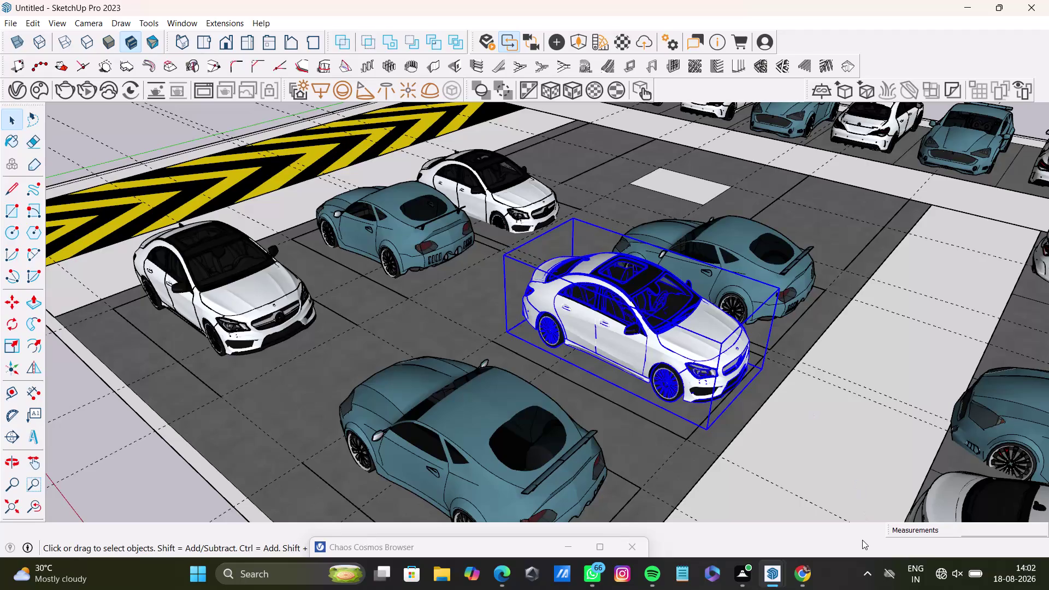
Move the teal car beside the white sedan so it sits inside its bay.
click(807, 497)
middle_drag(868, 421, 763, 461)
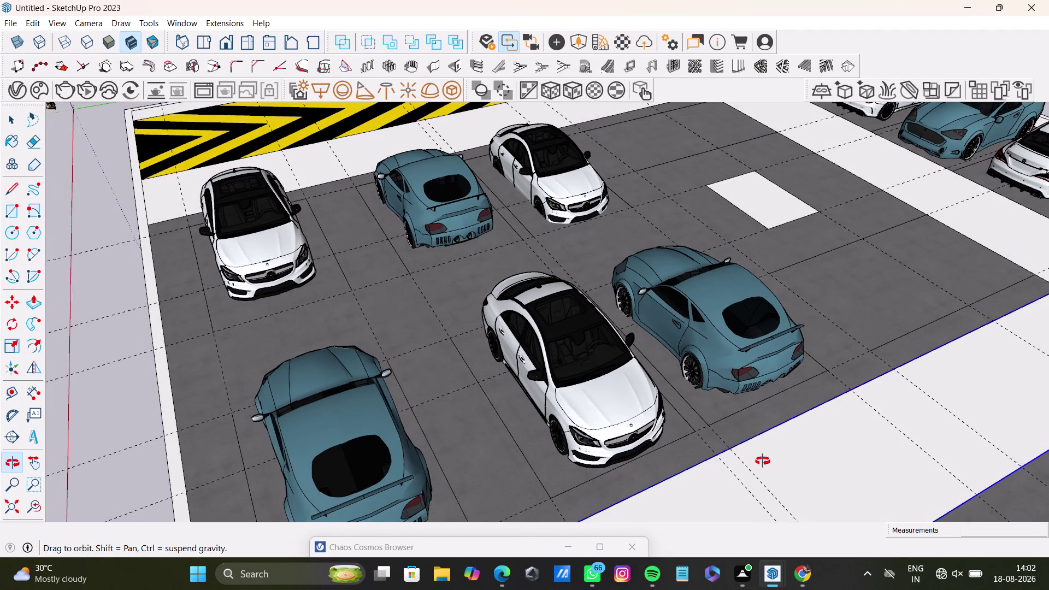
middle_drag(763, 461, 758, 436)
click(729, 328)
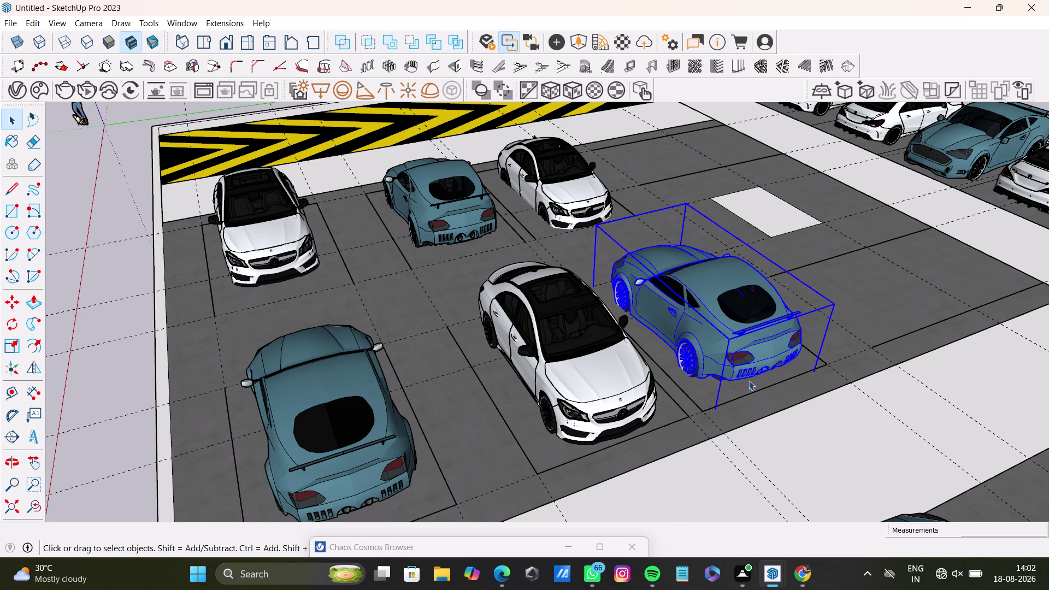
key(m)
click(695, 374)
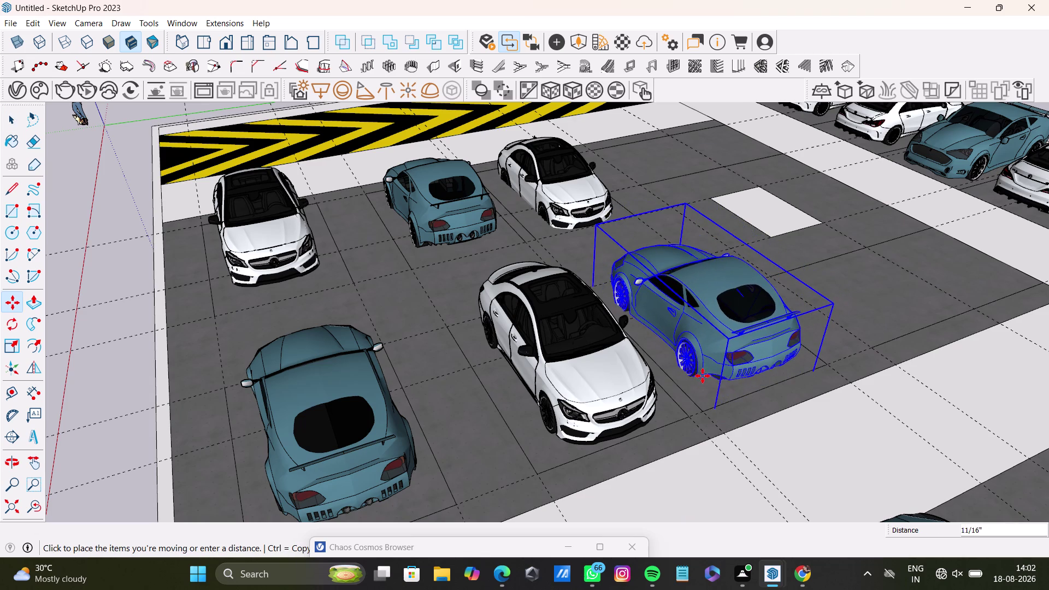
click(702, 375)
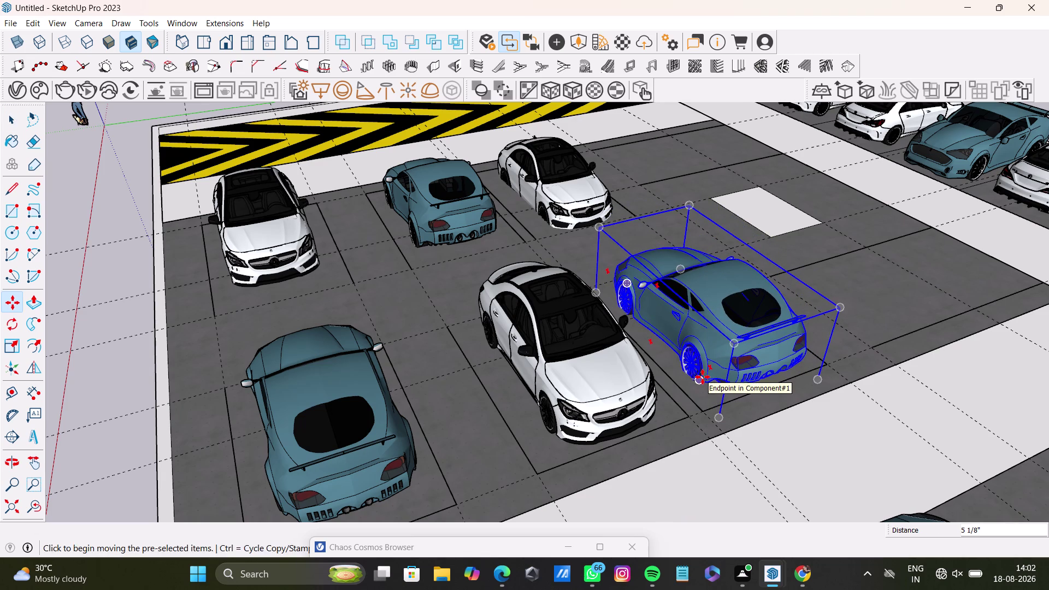
key(space)
click(832, 470)
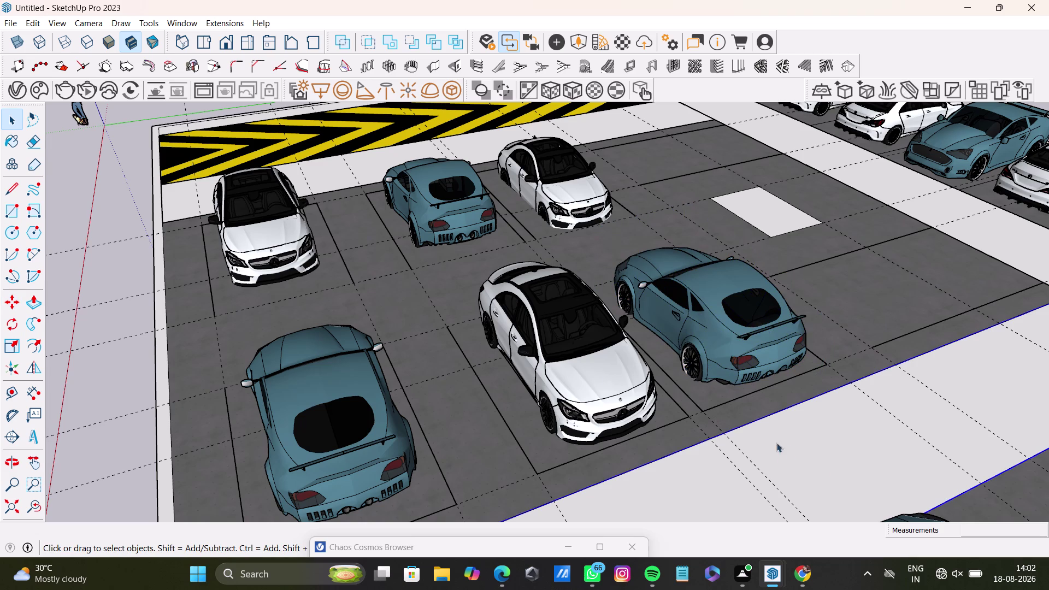
Orbit to the chevron stripe and select the white car there.
middle_drag(701, 374, 814, 350)
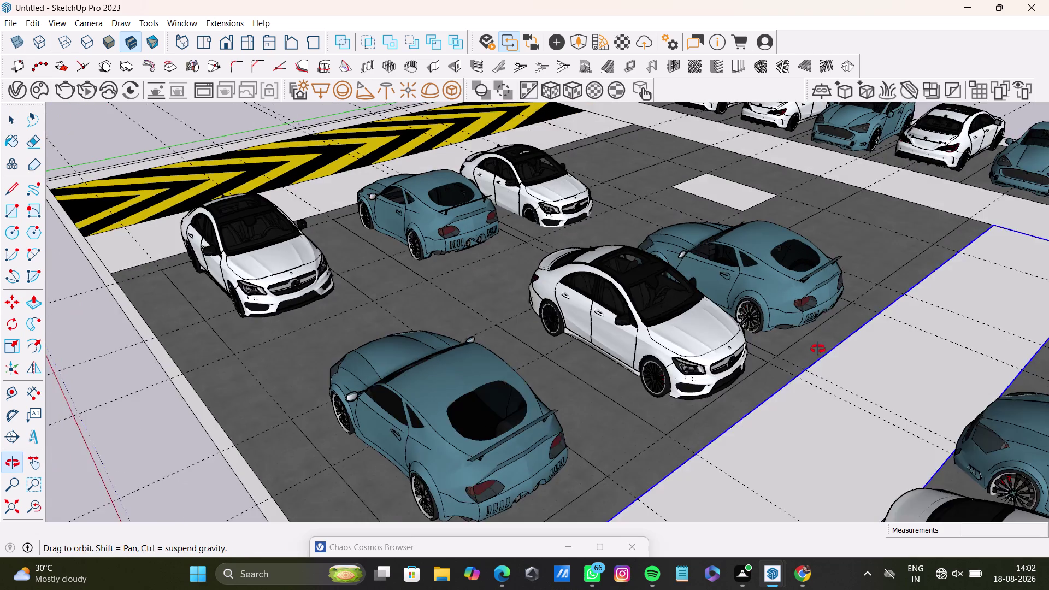
middle_drag(814, 350, 490, 422)
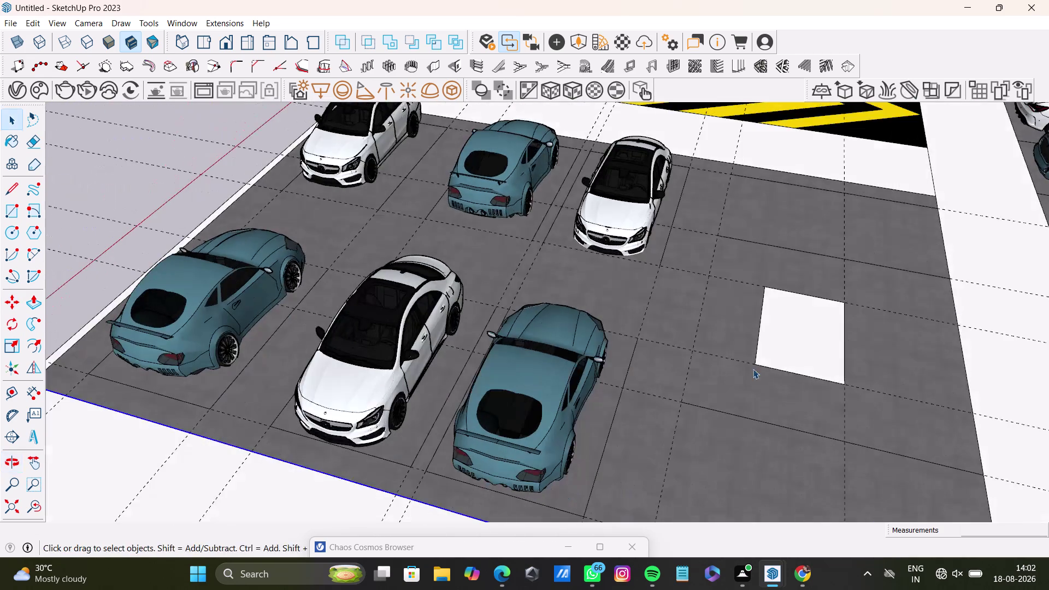
middle_drag(783, 365, 578, 340)
scroll(up, 3)
click(726, 253)
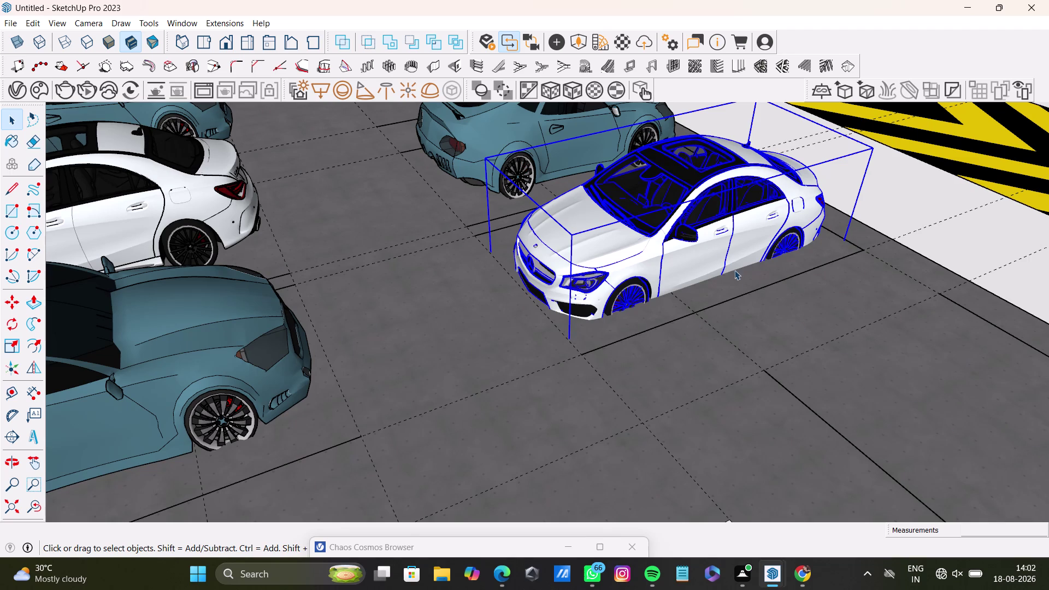
scroll(down, 3)
scroll(down, 3)
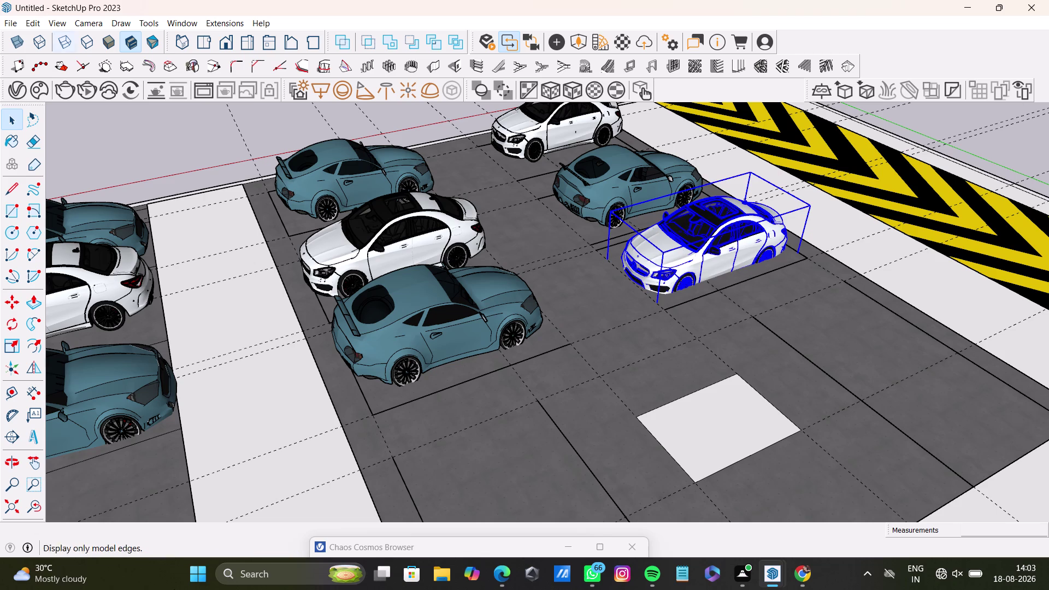
Move the white car into its bay, retrying after cancelling the first attempt.
key(m)
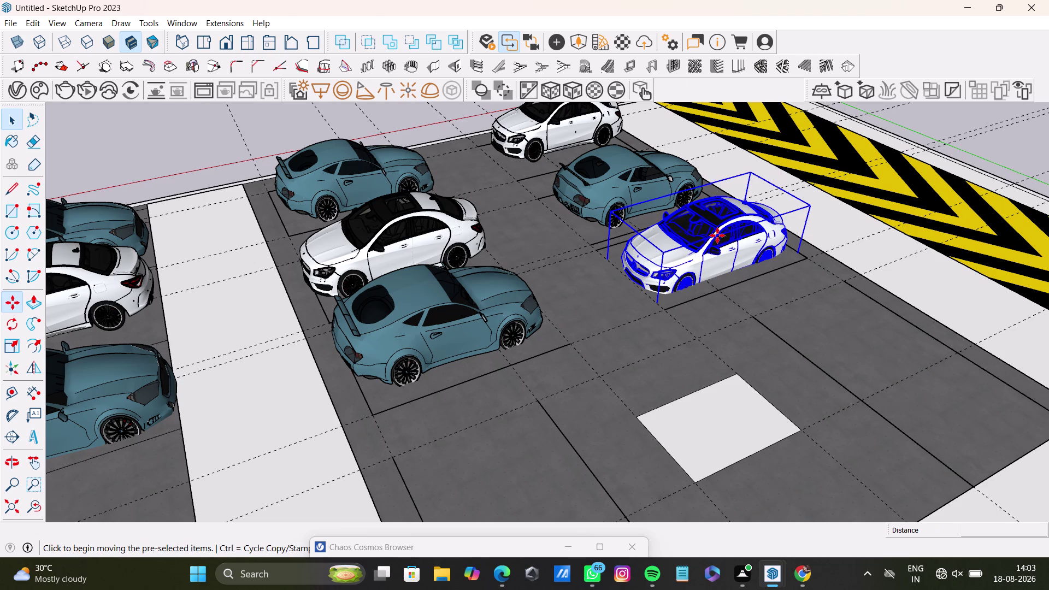
key(Up)
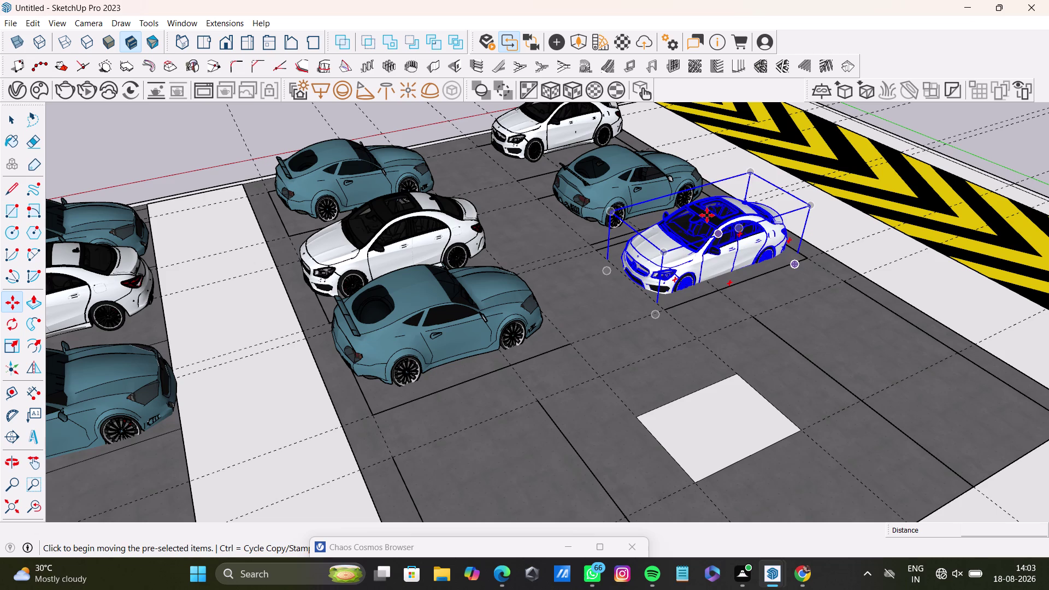
click(733, 230)
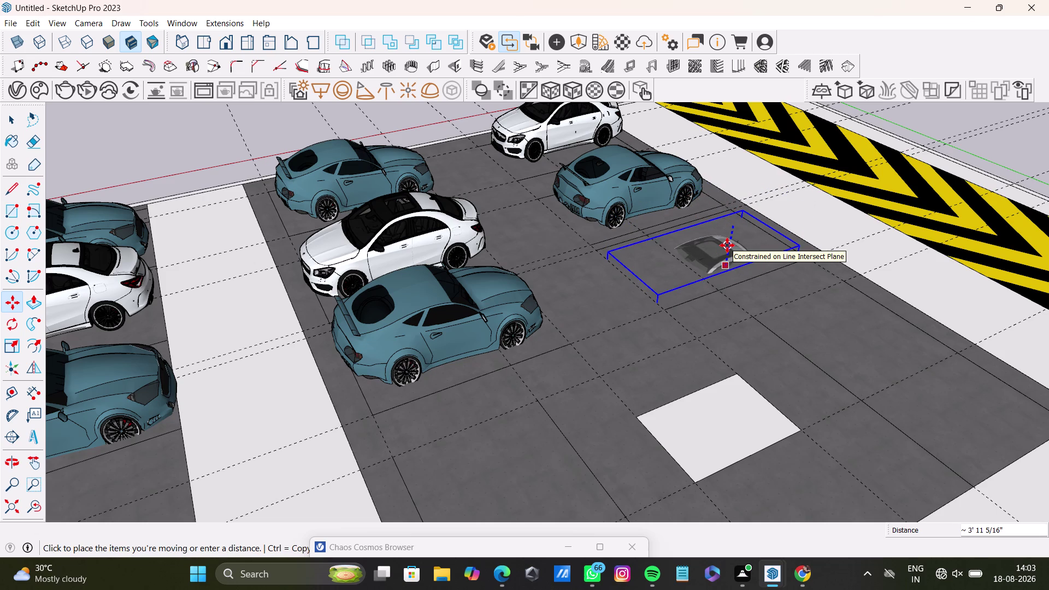
key(space)
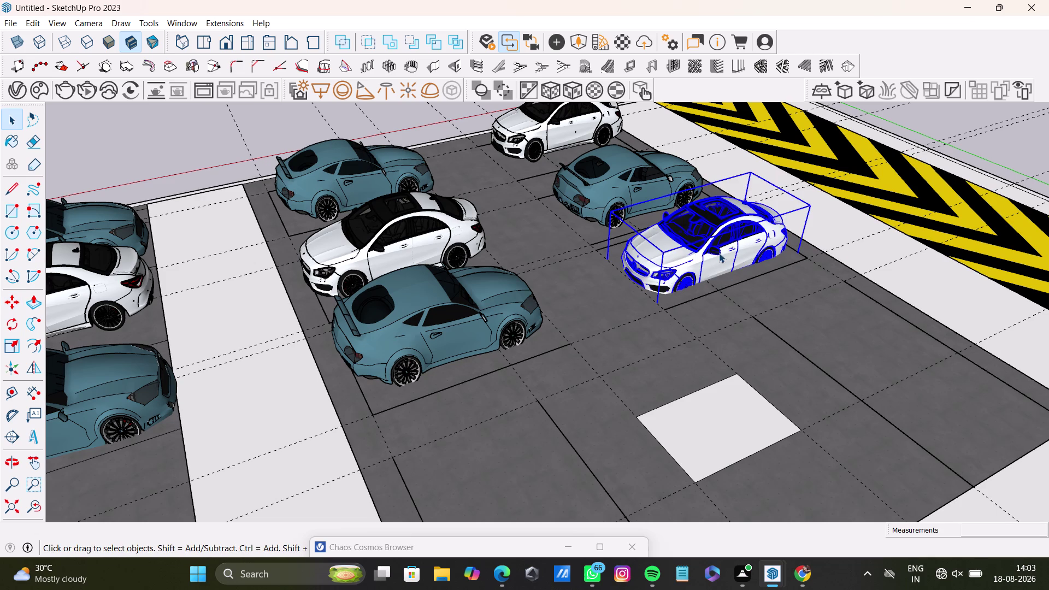
key(m)
click(687, 283)
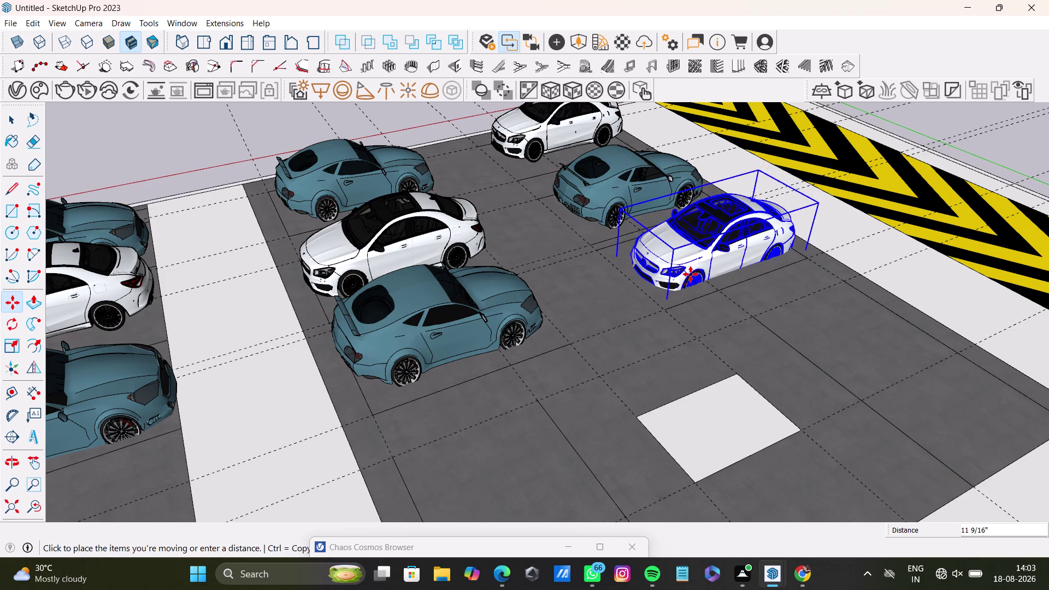
click(688, 267)
key(space)
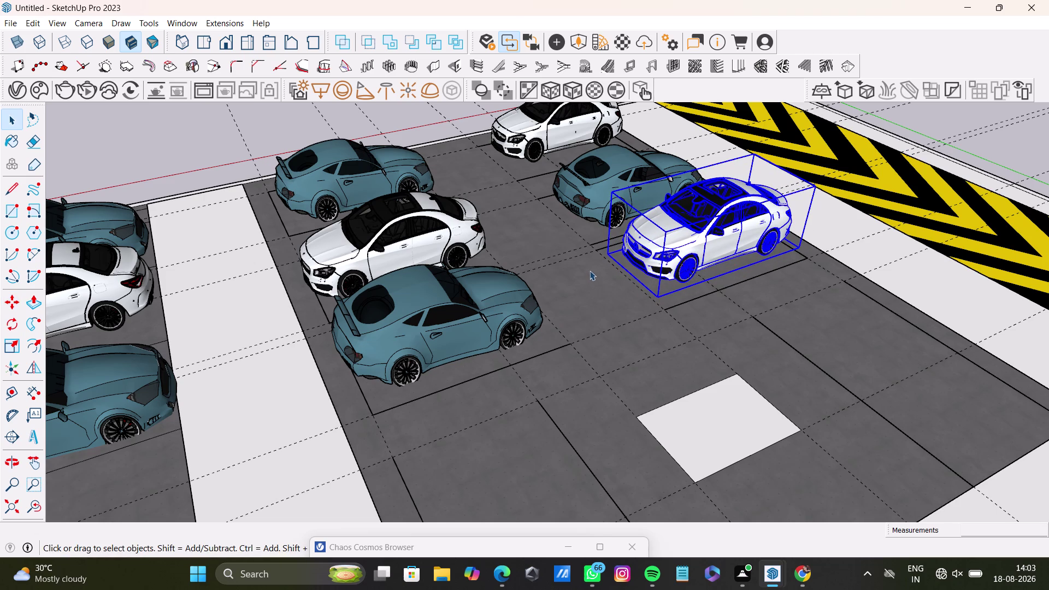
scroll(down, 3)
scroll(down, 3)
Orbit to the left row and try moving the teal car there.
middle_drag(590, 270, 708, 285)
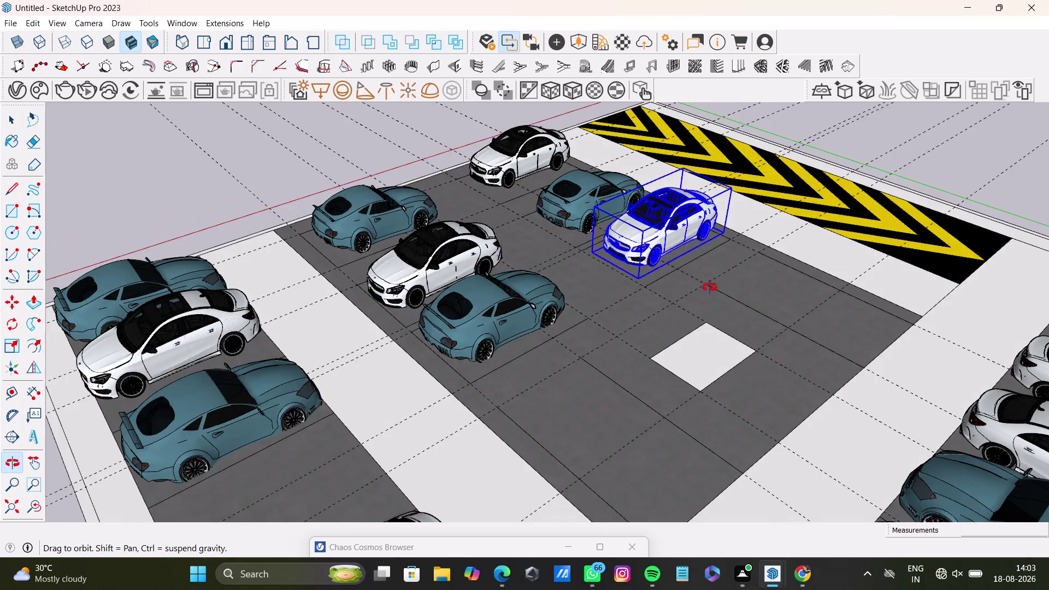
middle_drag(708, 285, 504, 261)
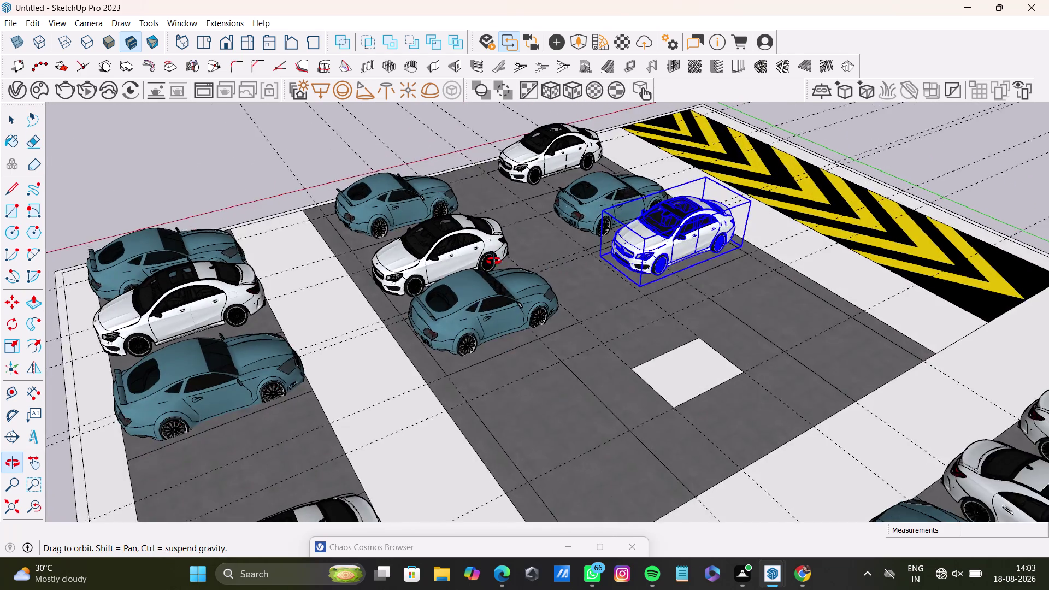
middle_drag(505, 261, 494, 261)
click(245, 291)
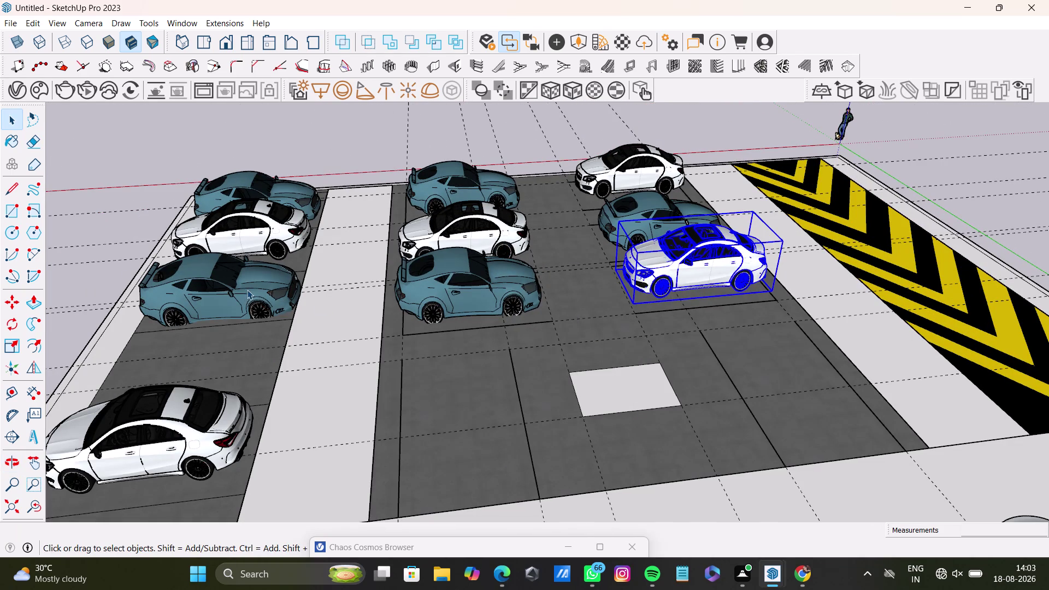
key(m)
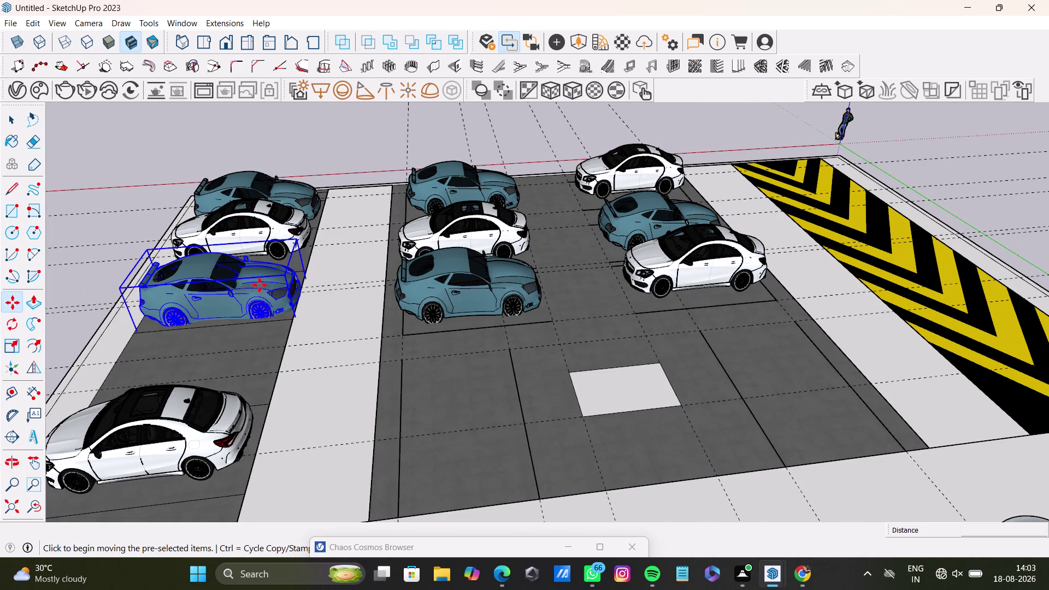
click(201, 274)
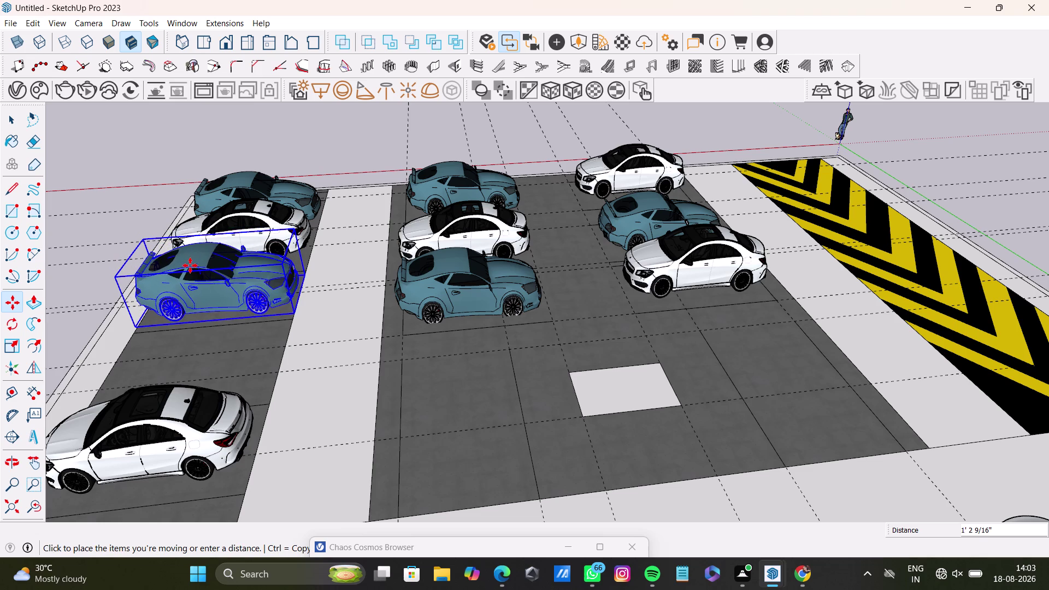
click(190, 265)
key(space)
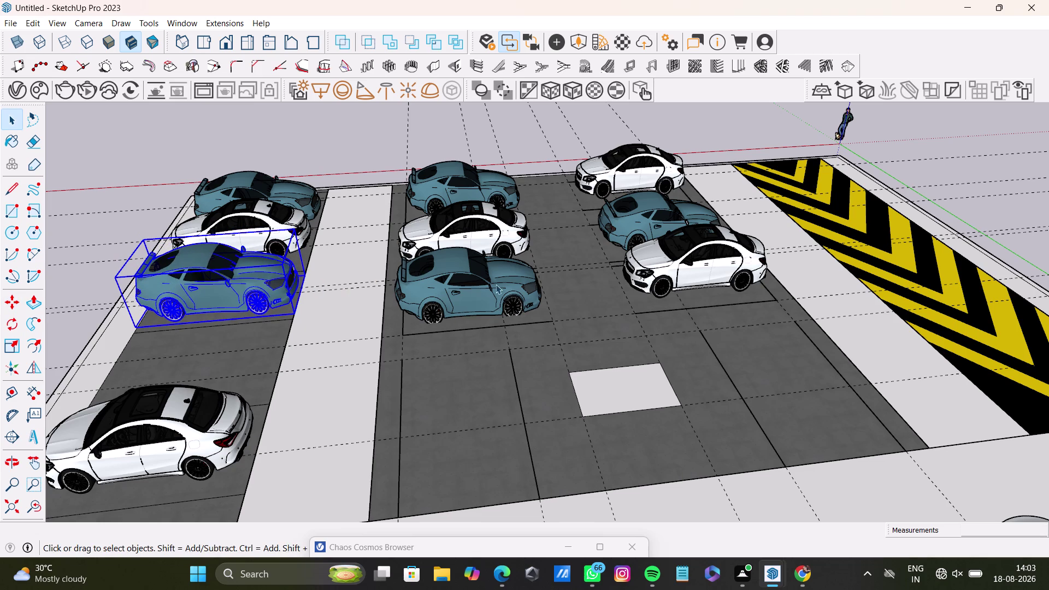
Move the teal sports car in the middle row to a new spot.
middle_drag(495, 284, 451, 298)
scroll(up, 3)
scroll(up, 3)
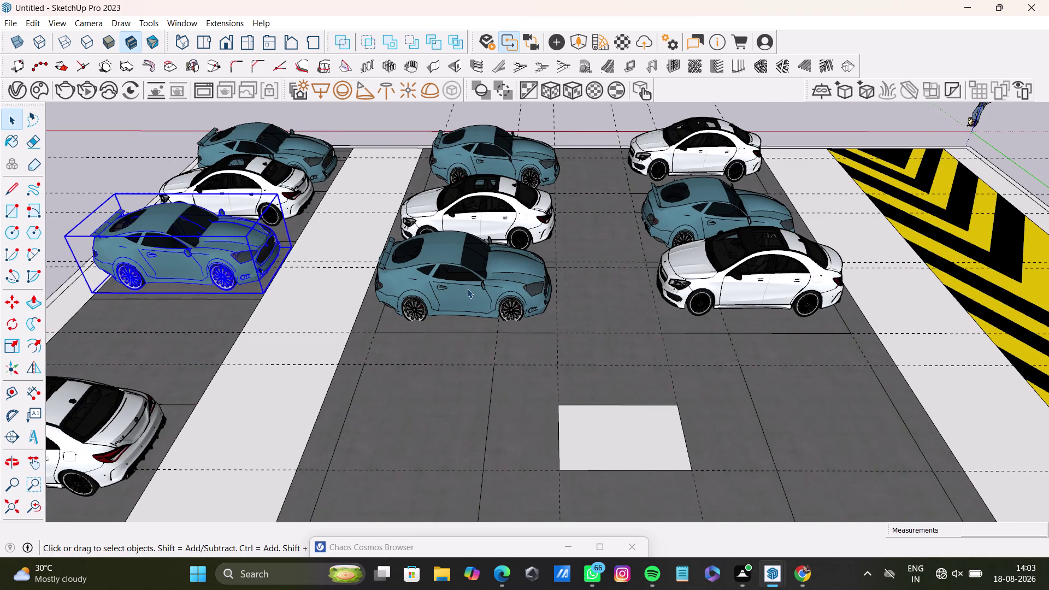
scroll(up, 3)
click(476, 285)
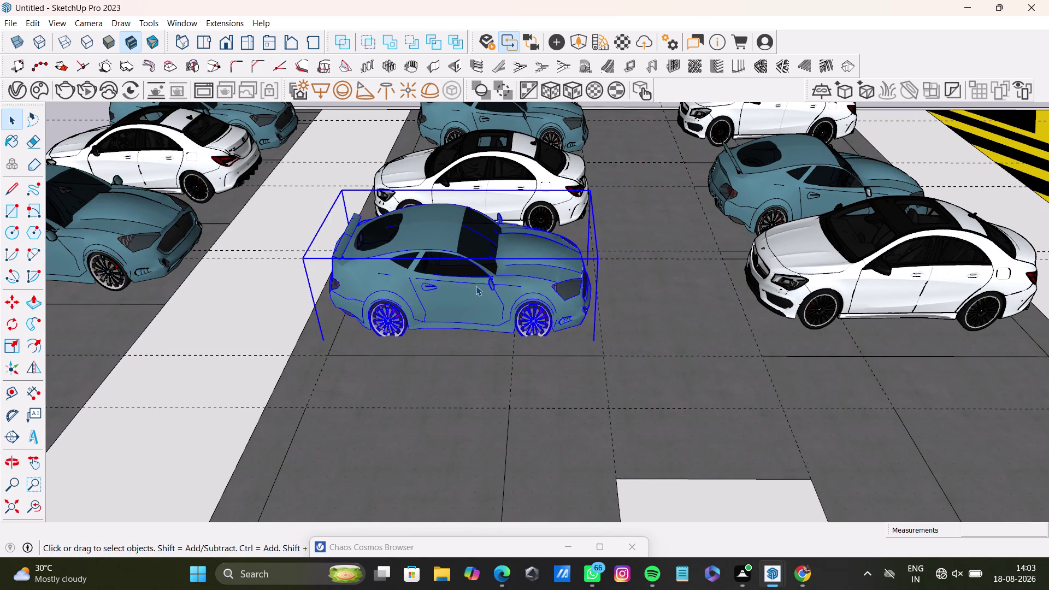
key(m)
click(476, 286)
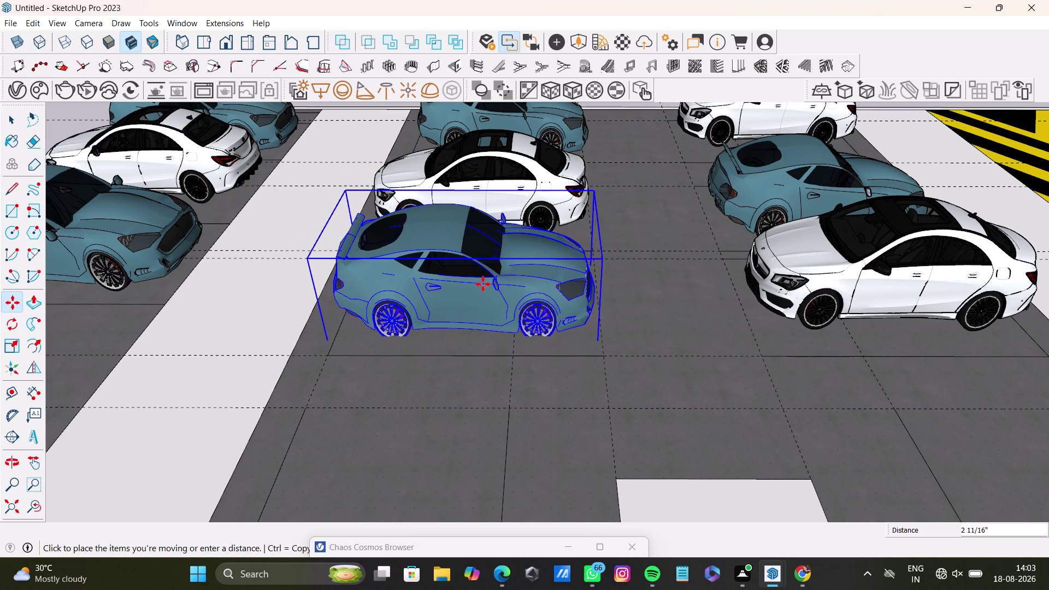
middle_drag(499, 313, 402, 311)
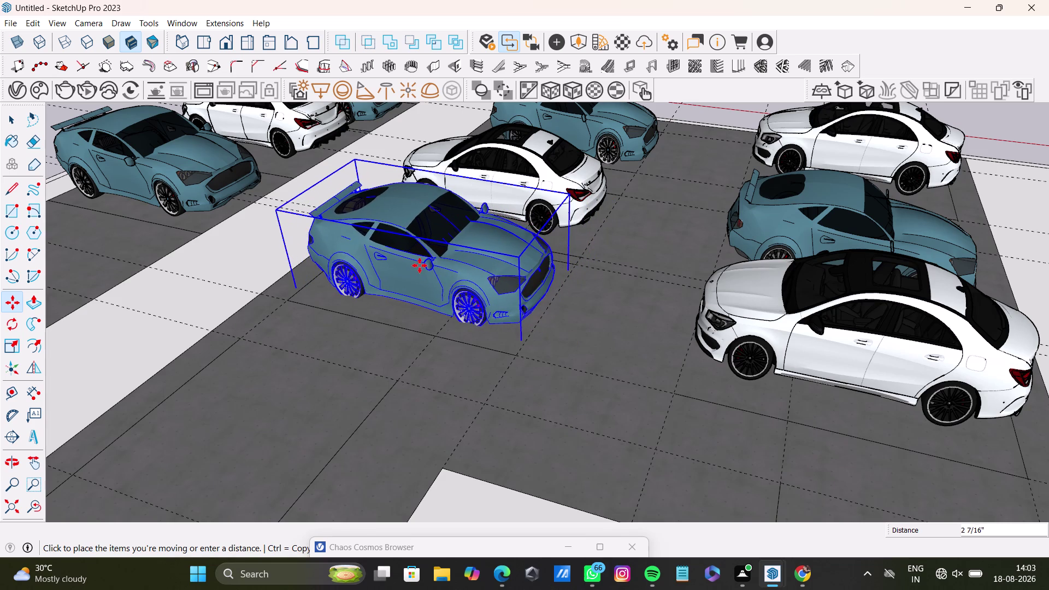
click(412, 248)
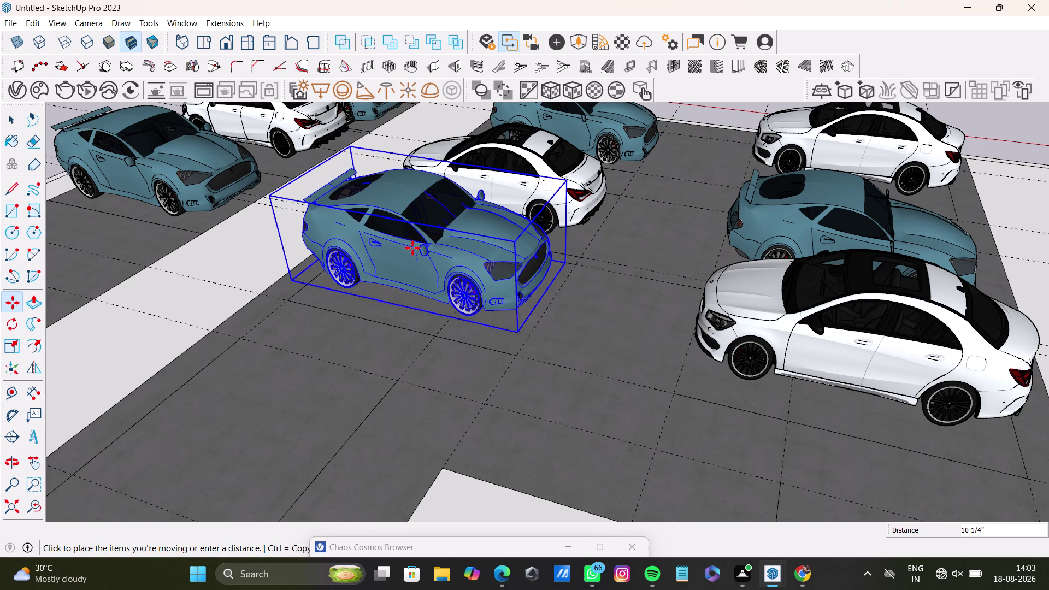
key(space)
Nudge the teal sports car squarely inside the bay lines and deselect it.
middle_drag(494, 312, 273, 355)
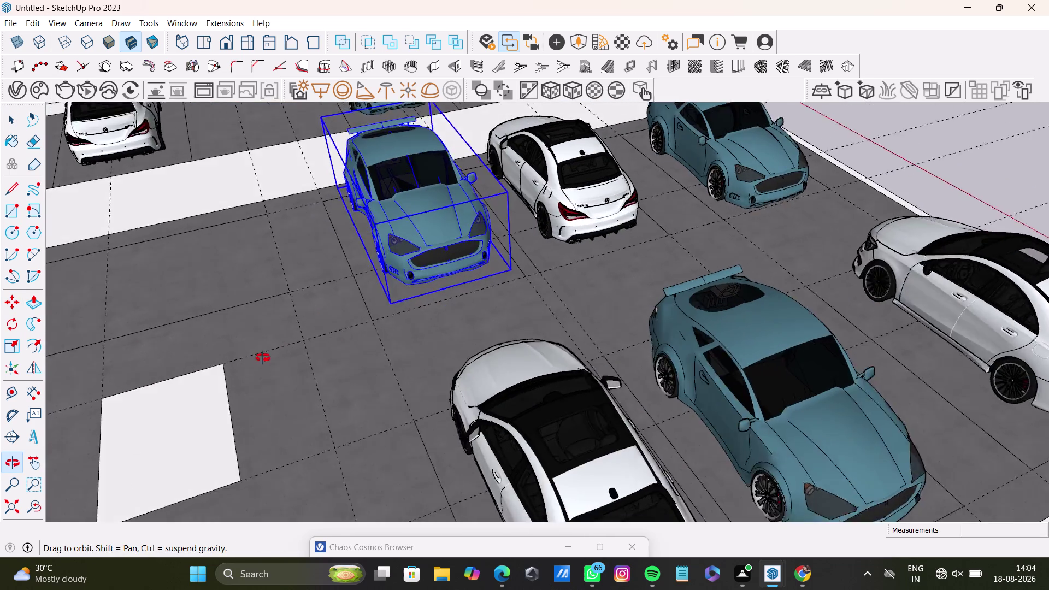
middle_drag(272, 355, 255, 361)
key(m)
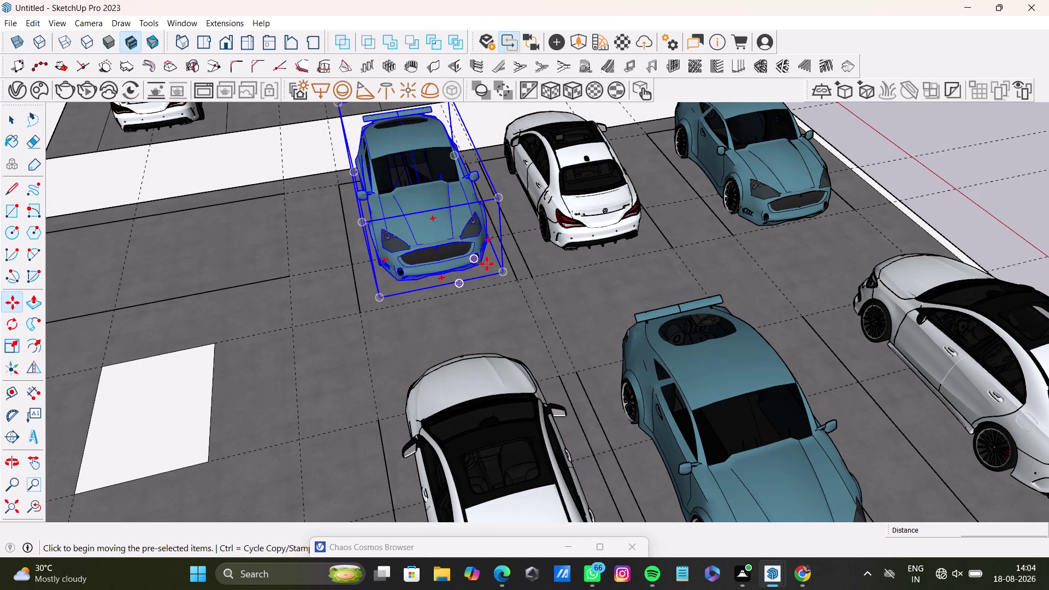
click(462, 263)
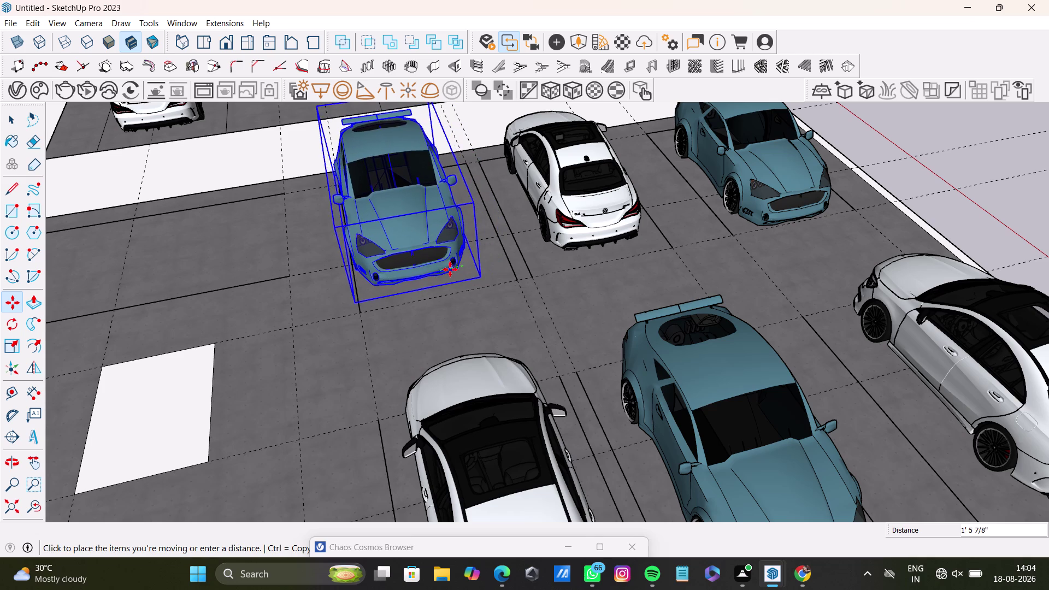
click(455, 272)
key(space)
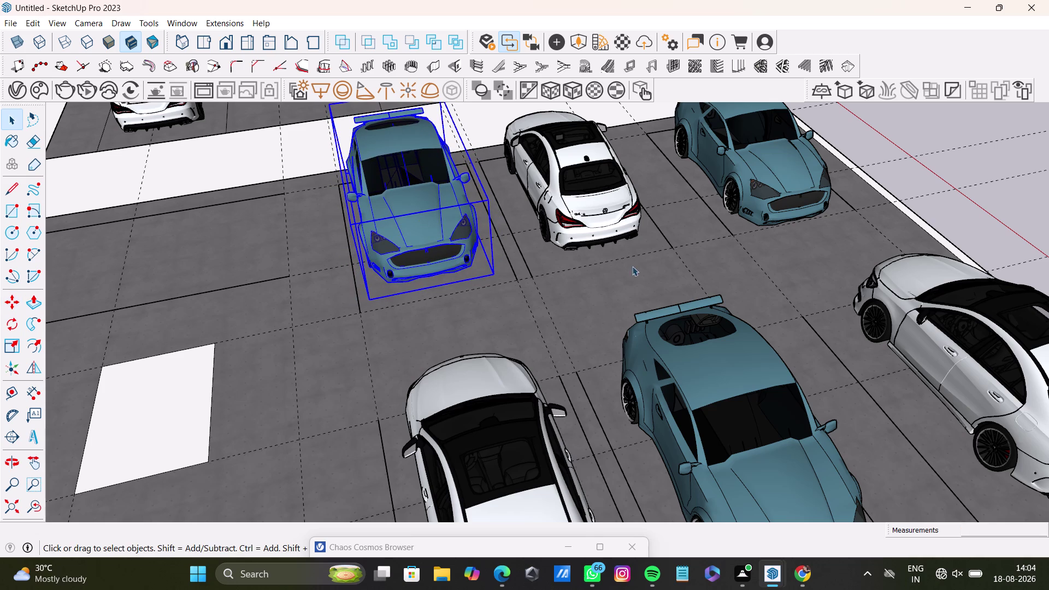
key(space)
click(893, 165)
scroll(up, 3)
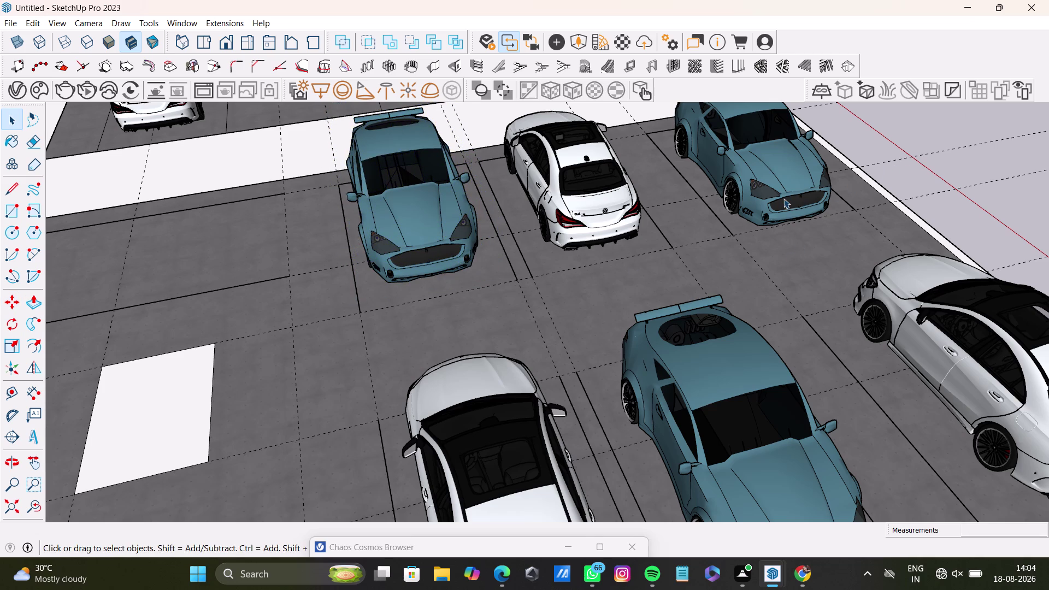
middle_drag(576, 217, 771, 198)
scroll(down, 3)
Orbit around the whole parking lot and zoom in on the corner bay.
middle_drag(705, 296, 631, 395)
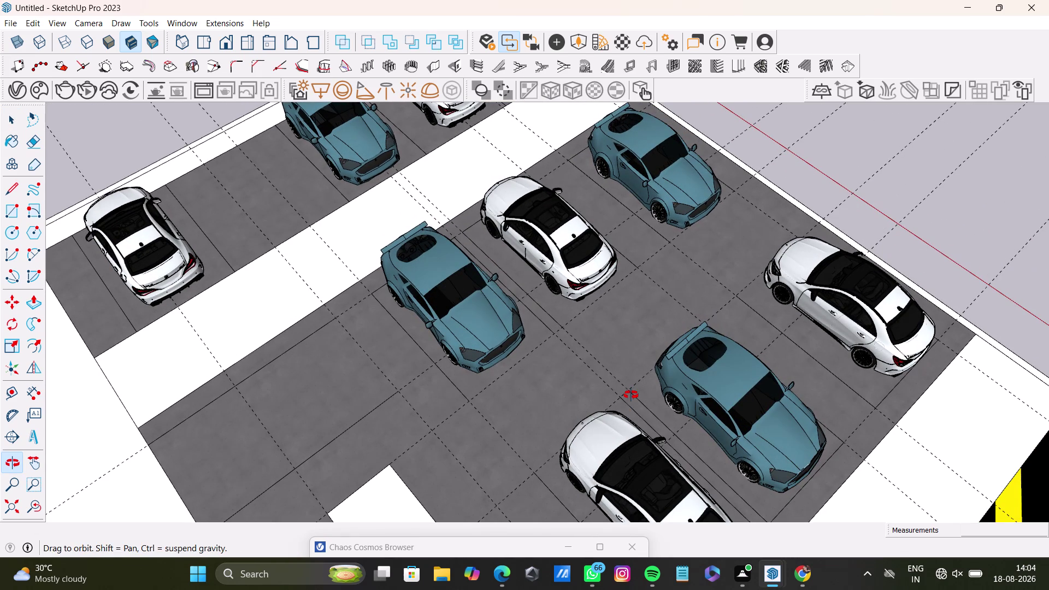
middle_drag(631, 395, 690, 324)
middle_drag(523, 187, 526, 294)
key(space)
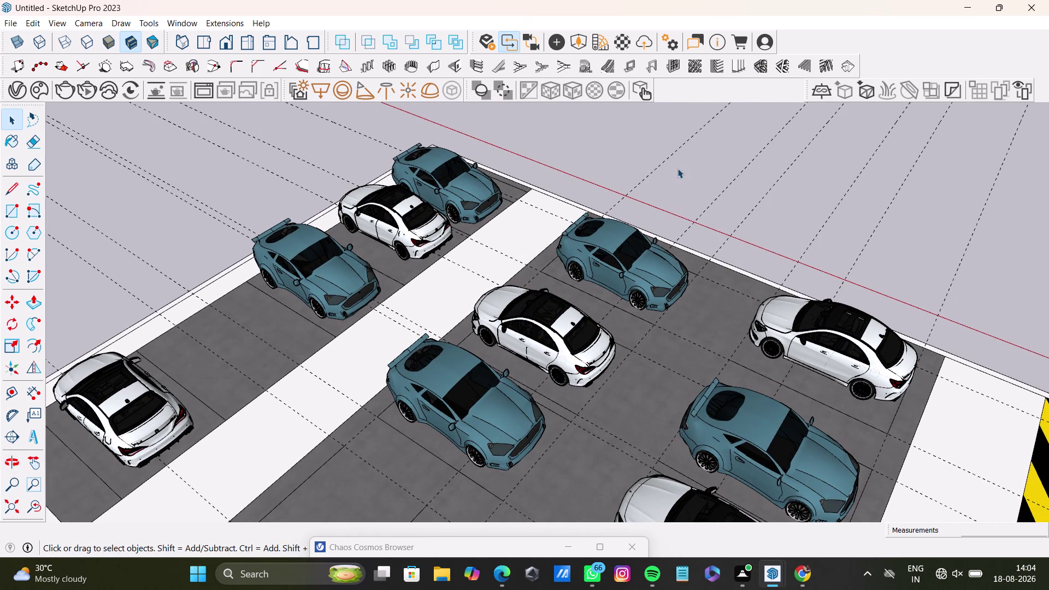
click(677, 169)
scroll(down, 3)
middle_drag(697, 317, 433, 352)
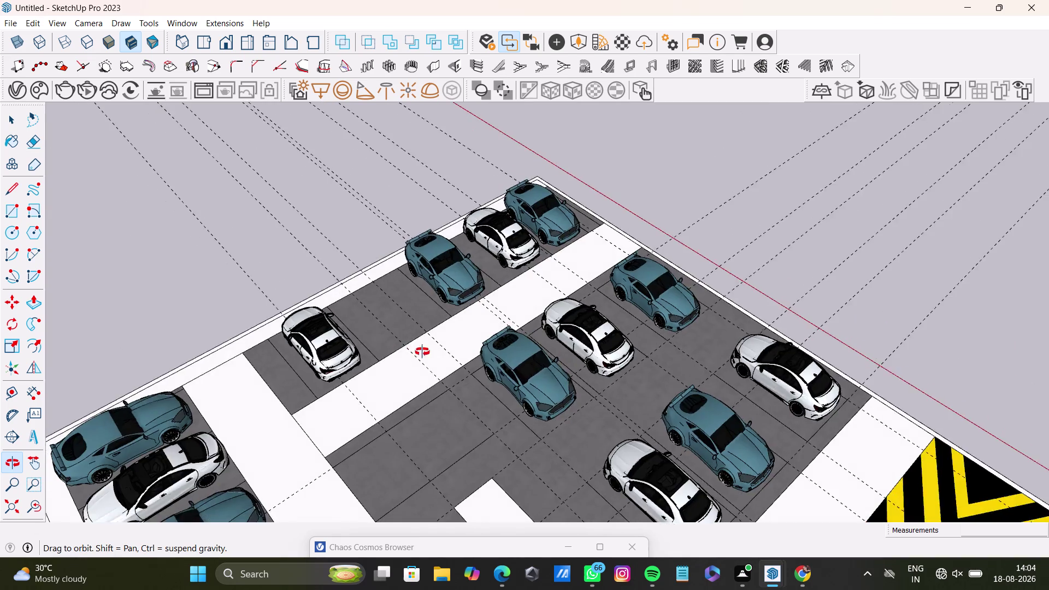
middle_drag(433, 352, 241, 362)
scroll(down, 3)
middle_drag(454, 324, 493, 320)
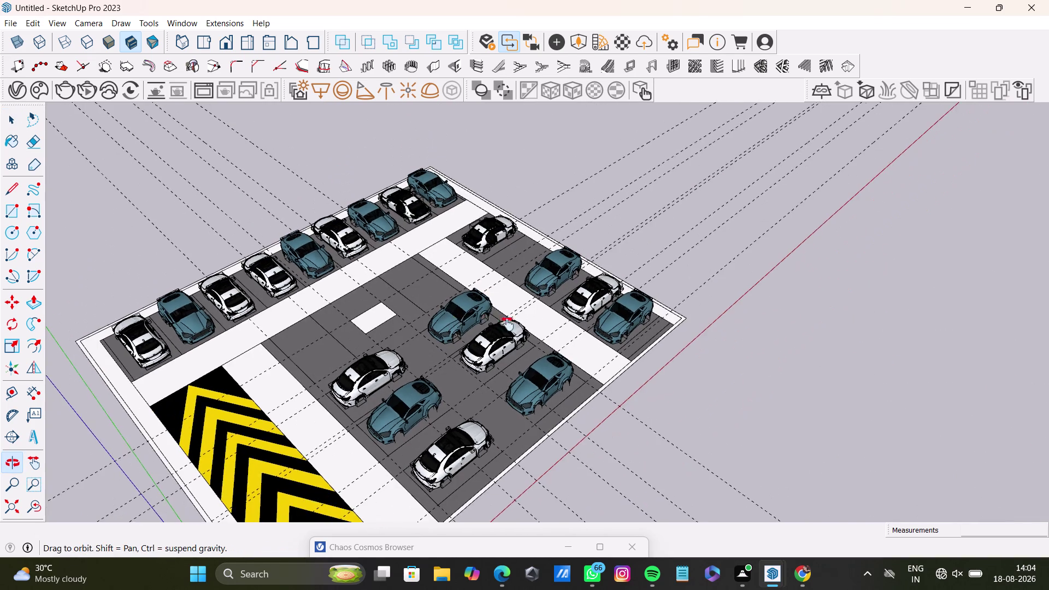